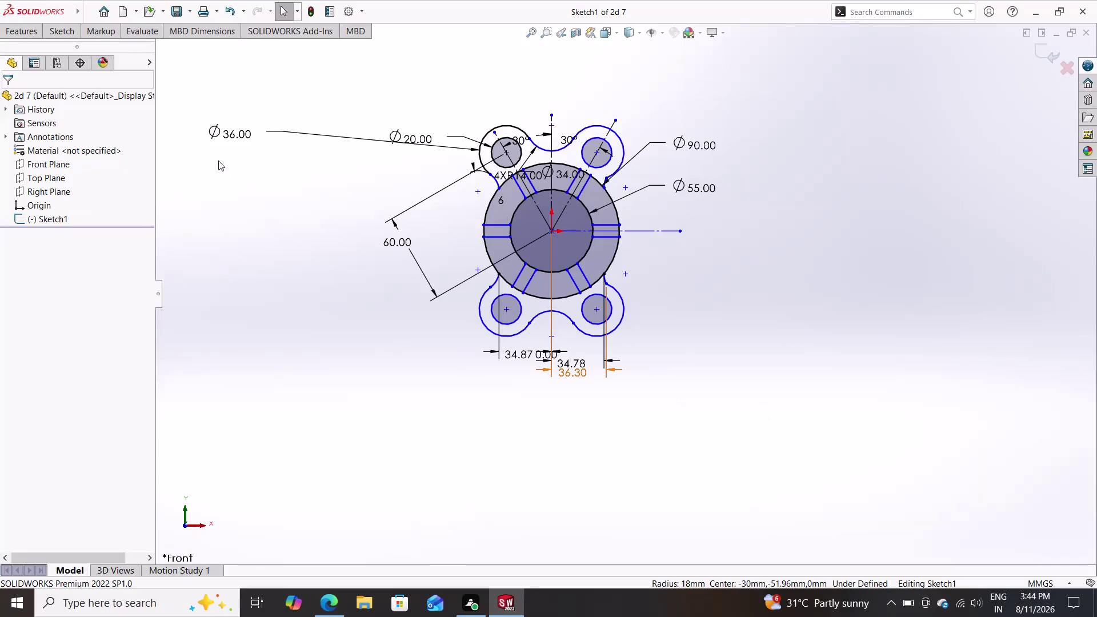
Save the flange sketch as the PDF file '2d 7' in Documents.
click(190, 8)
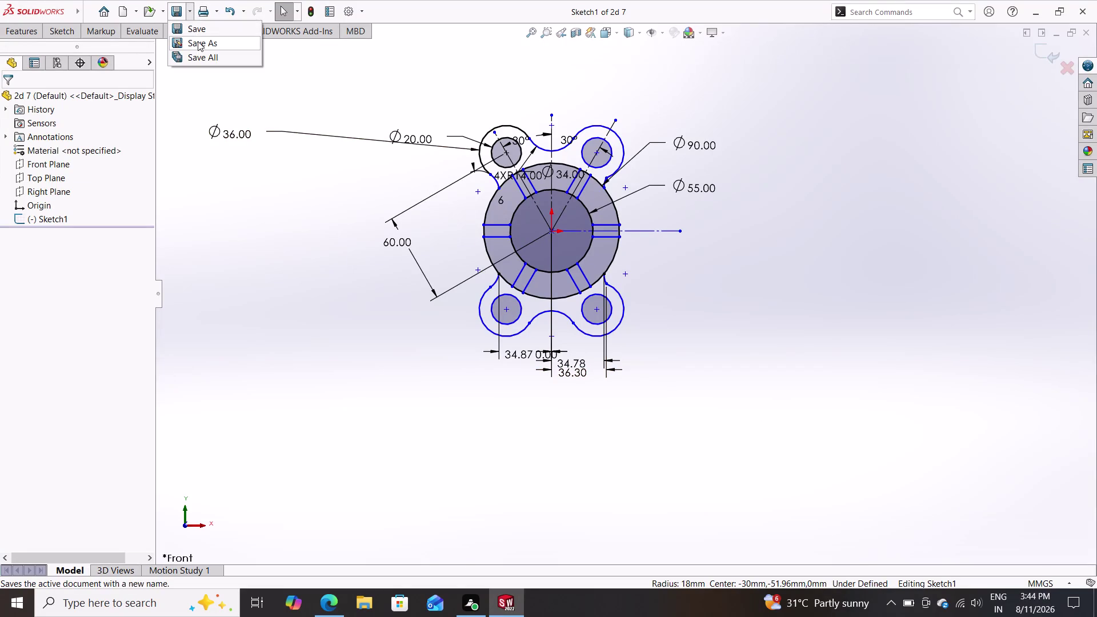
click(198, 41)
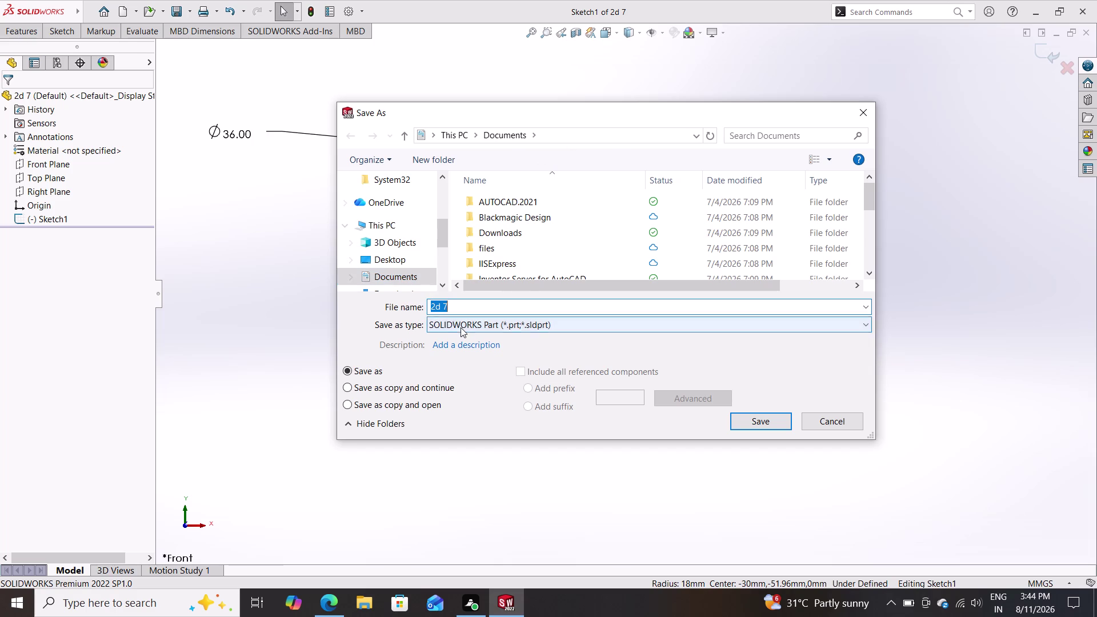
click(461, 328)
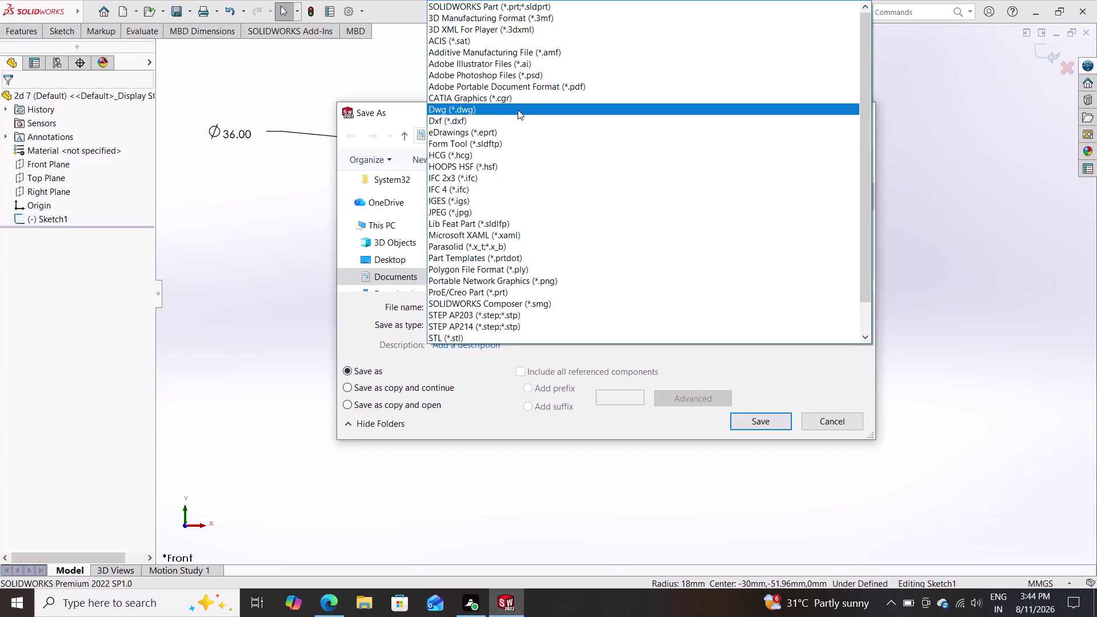
click(522, 85)
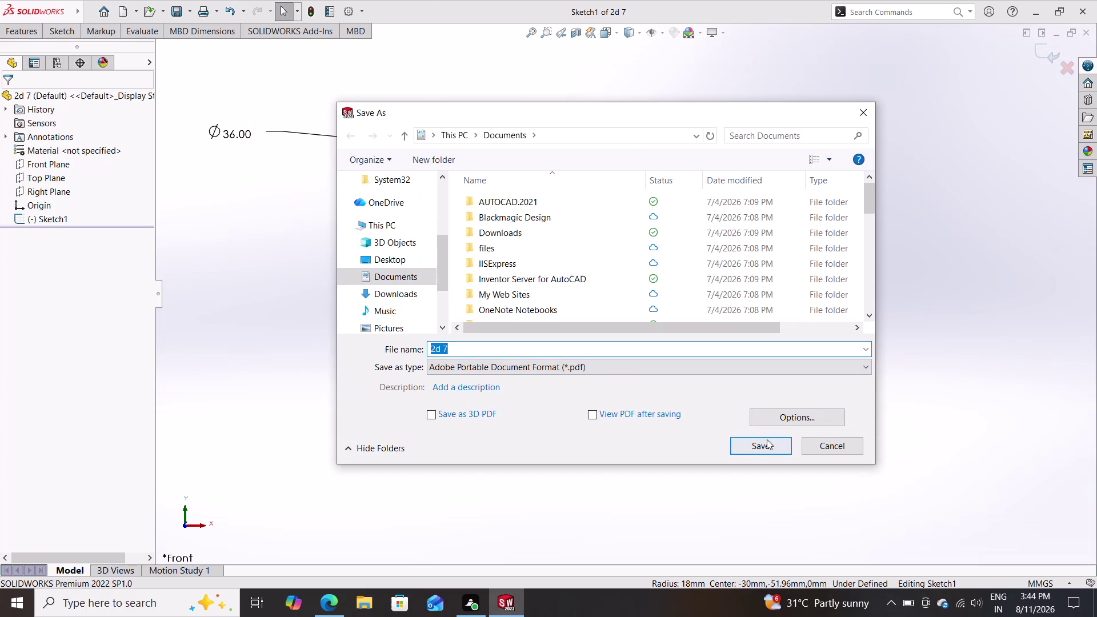
click(766, 440)
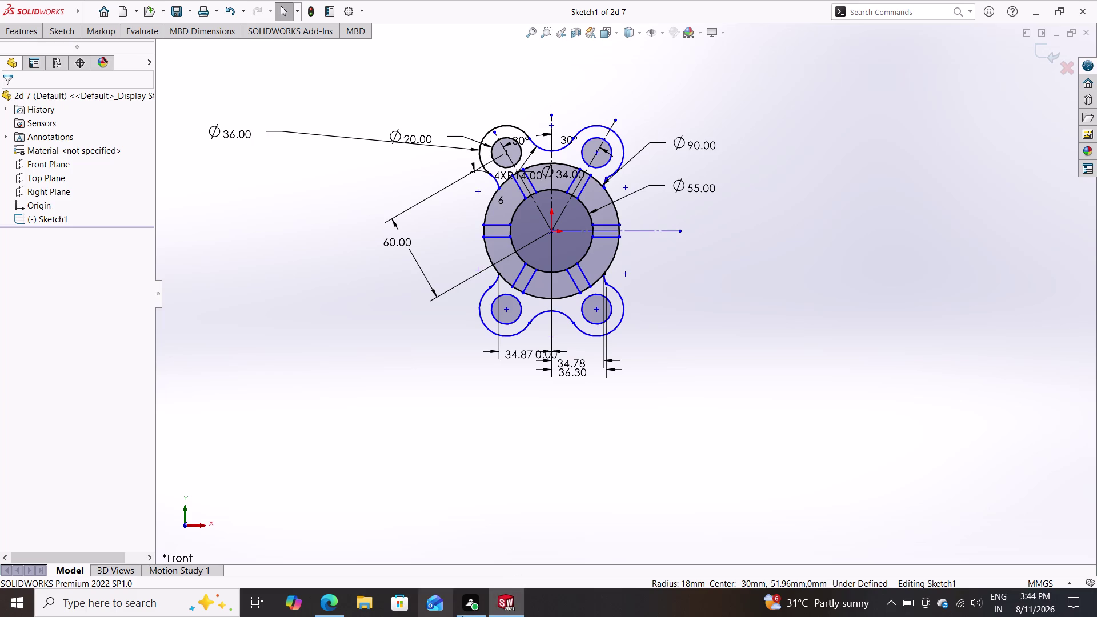